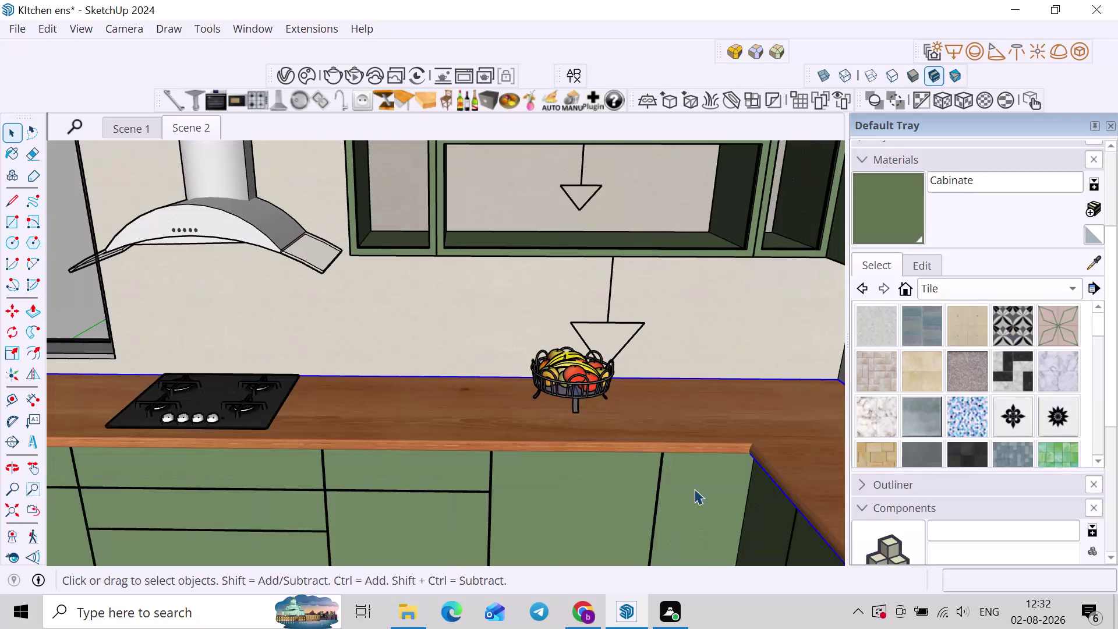
scroll(down, 3)
middle_drag(699, 415, 684, 372)
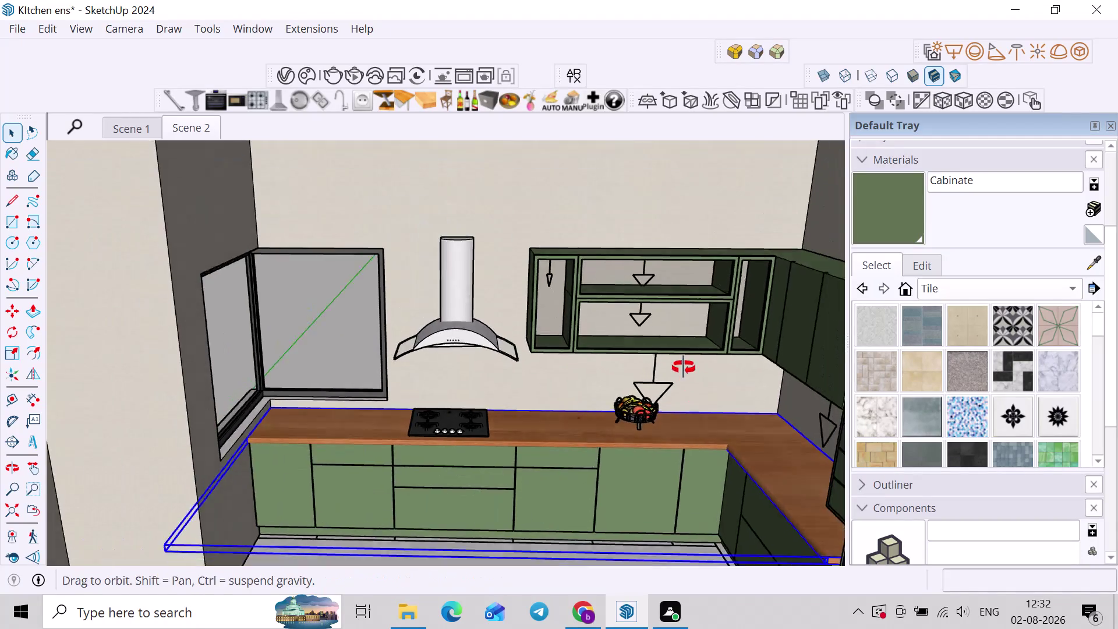
middle_drag(685, 371, 676, 364)
scroll(down, 3)
scroll(down, 3)
click(292, 413)
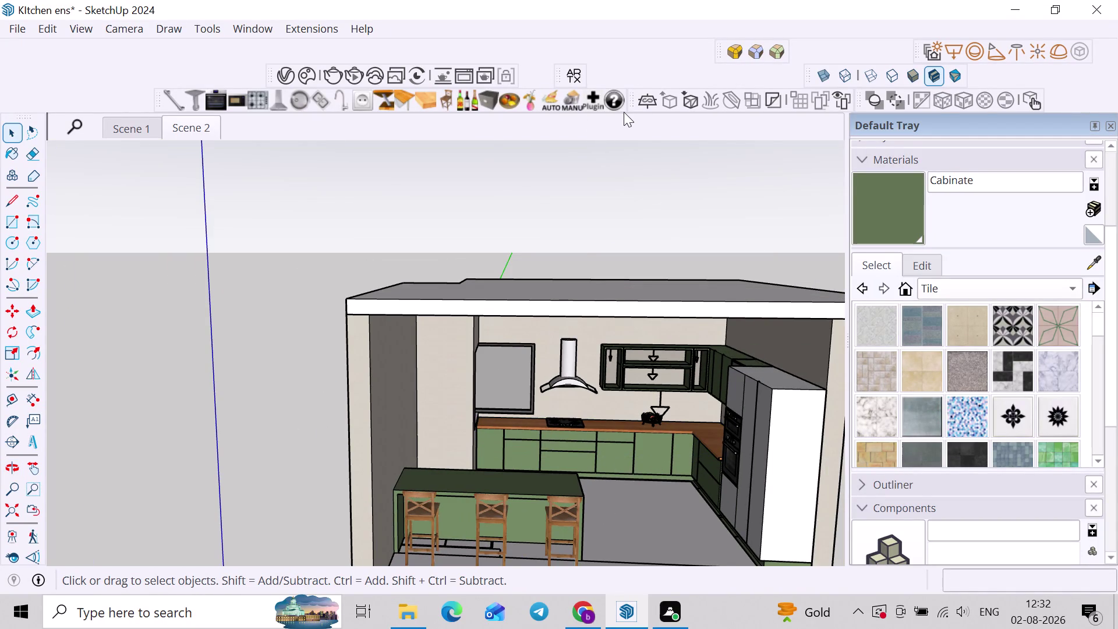
click(652, 203)
click(649, 252)
click(635, 244)
scroll(up, 3)
middle_drag(599, 432, 511, 446)
scroll(down, 3)
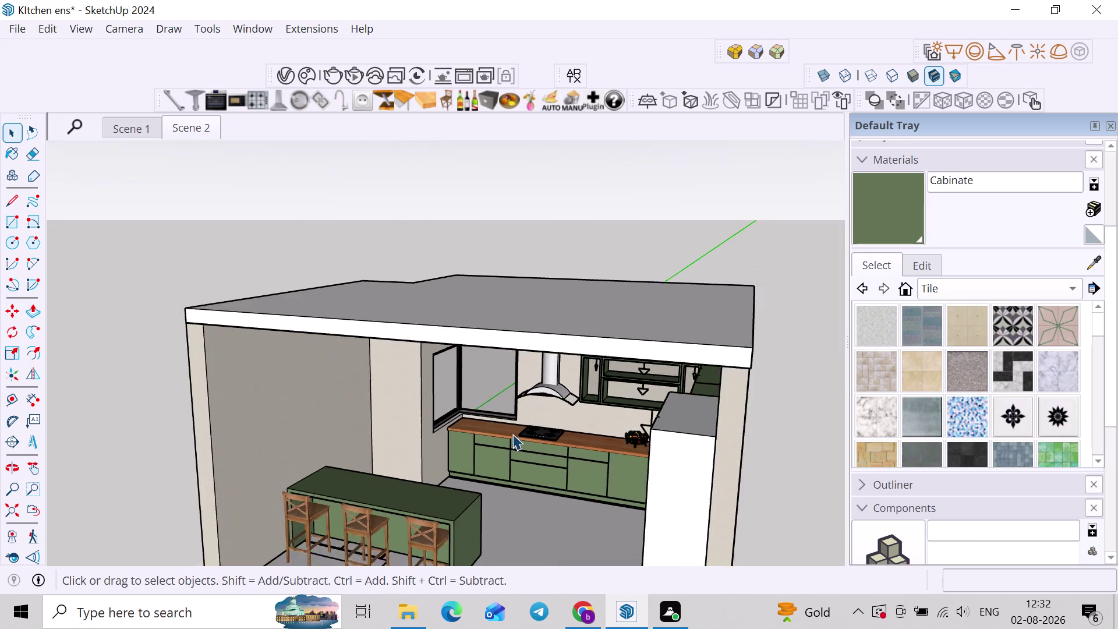
scroll(down, 3)
click(579, 255)
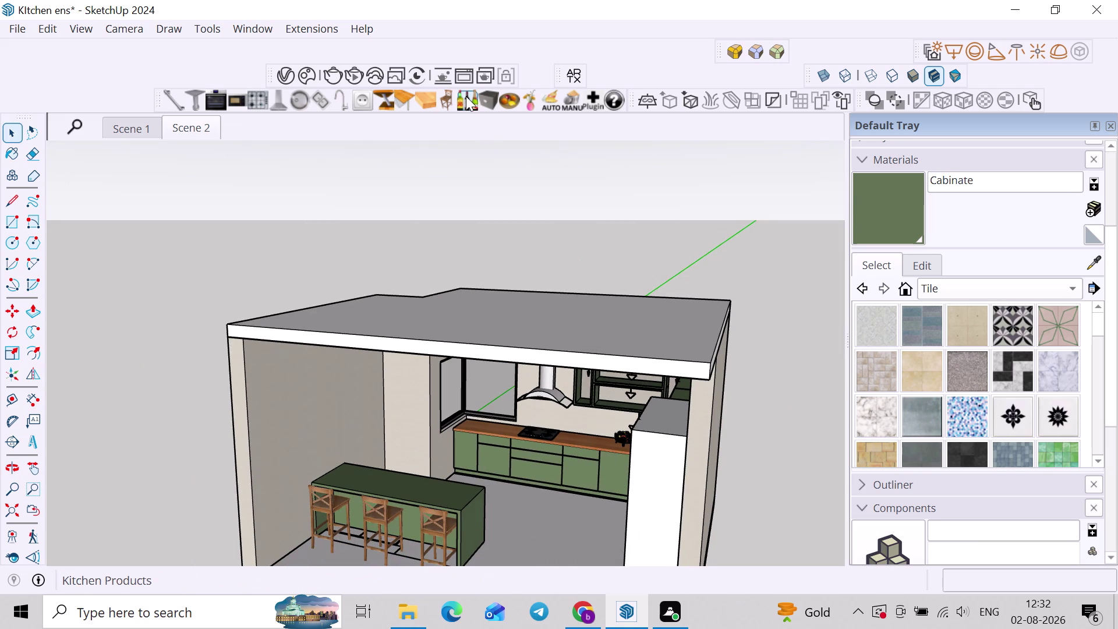
click(466, 100)
scroll(up, 3)
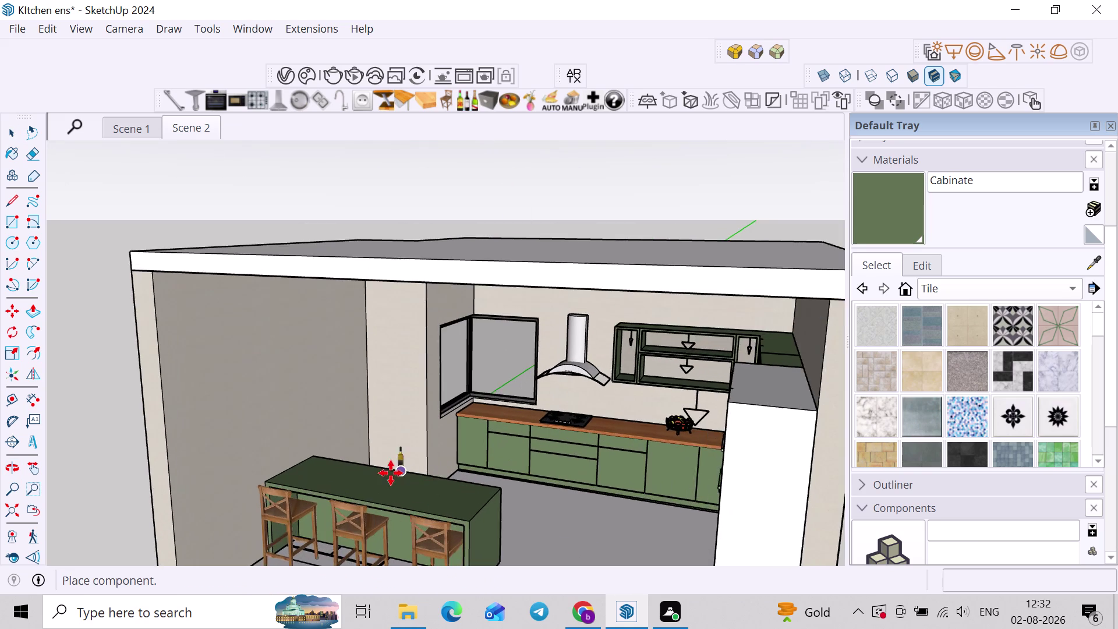
scroll(up, 3)
scroll(up, 3)
middle_drag(709, 384, 785, 403)
scroll(up, 3)
scroll(down, 3)
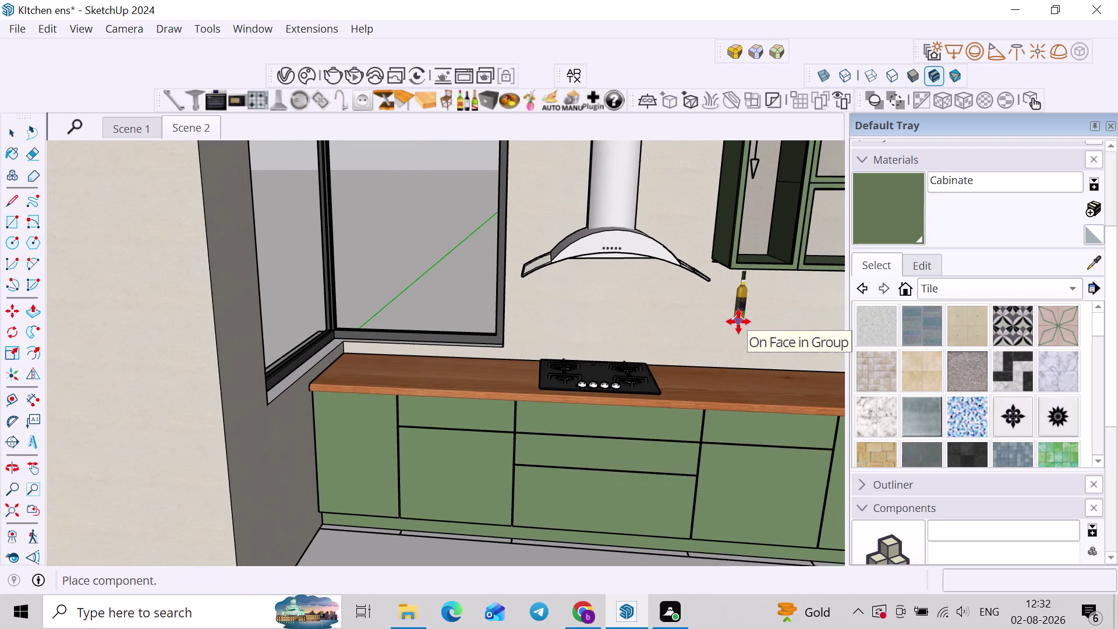
key(space)
scroll(down, 3)
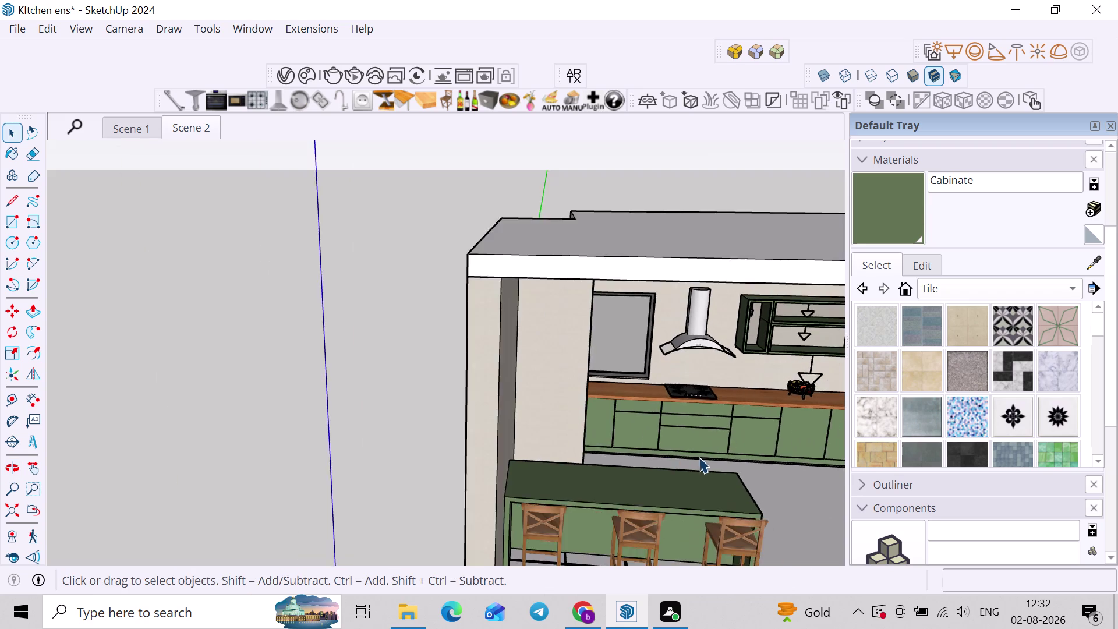
middle_drag(672, 457, 673, 366)
click(345, 316)
click(582, 621)
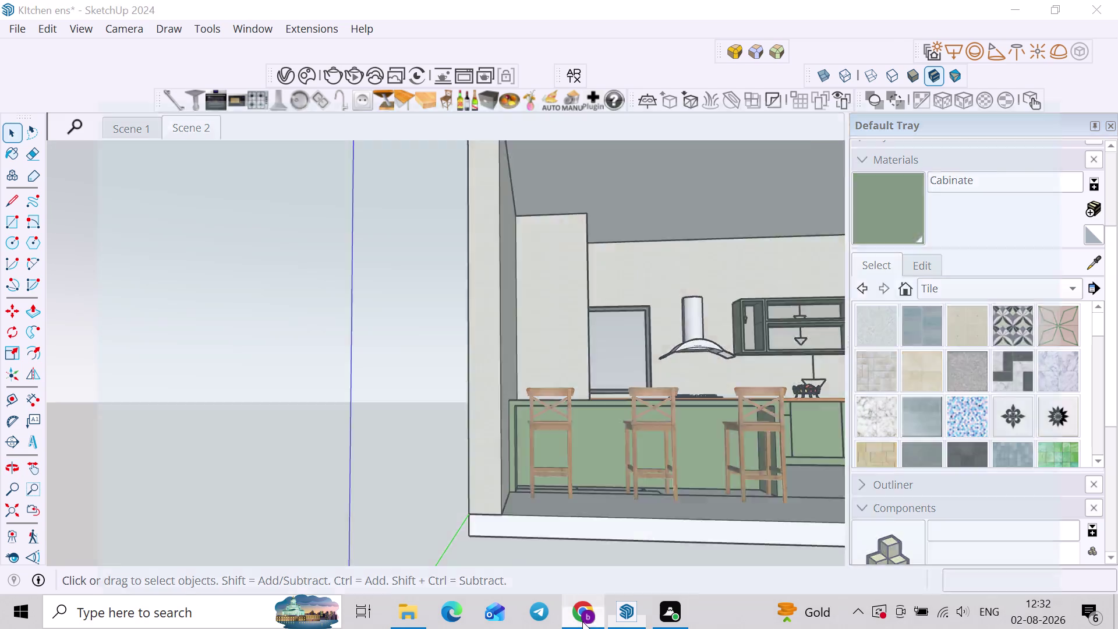